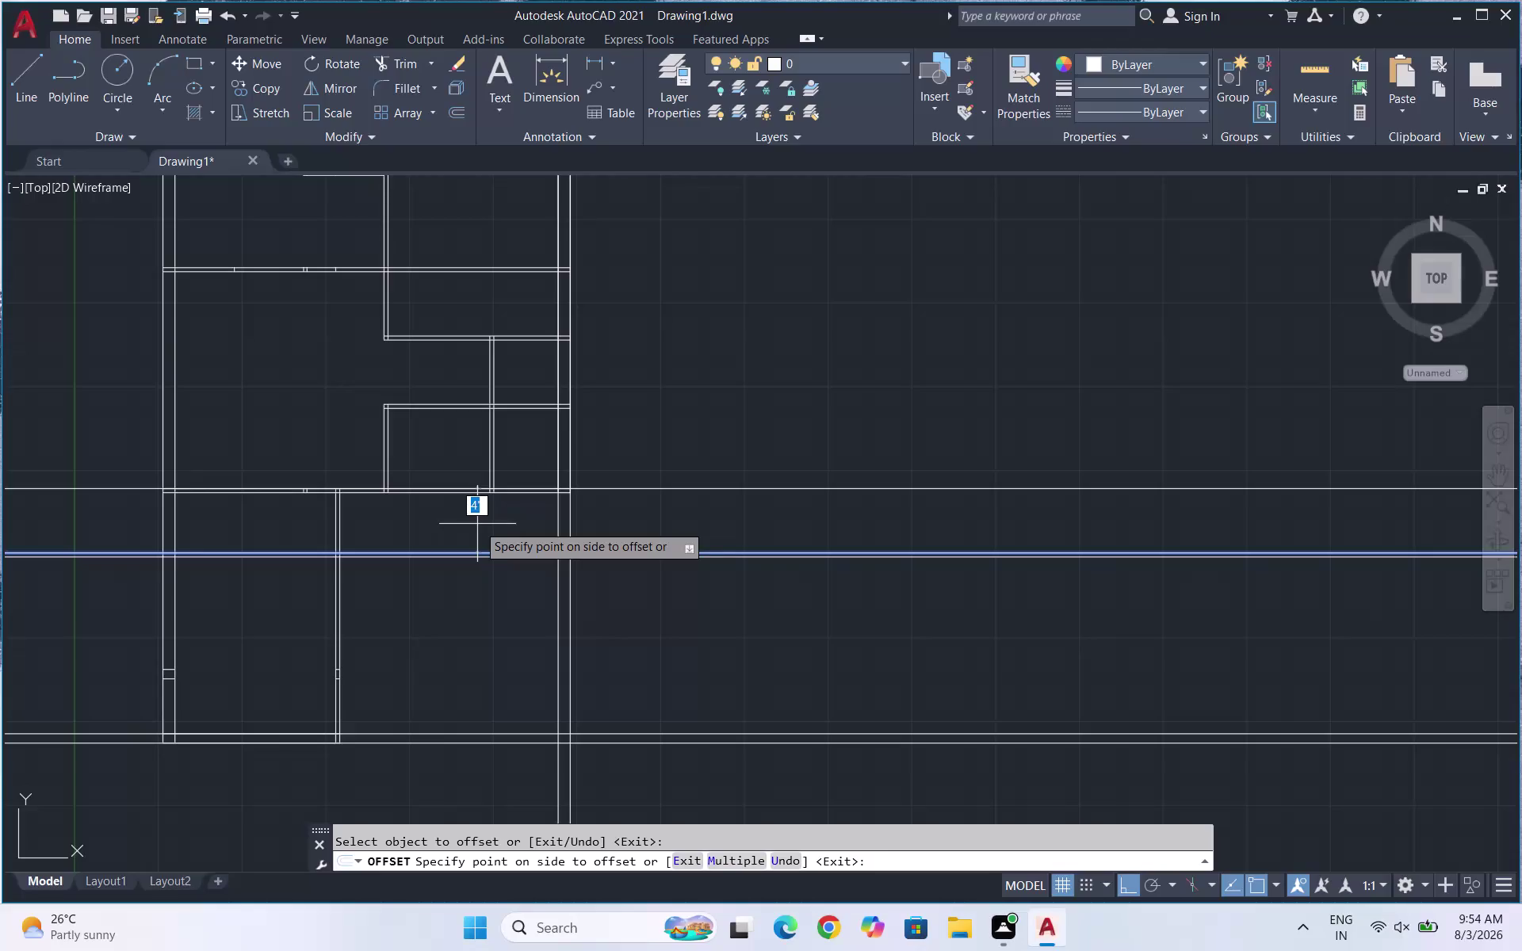
Place the offset copy of the lower horizontal line and end that offset.
click(477, 524)
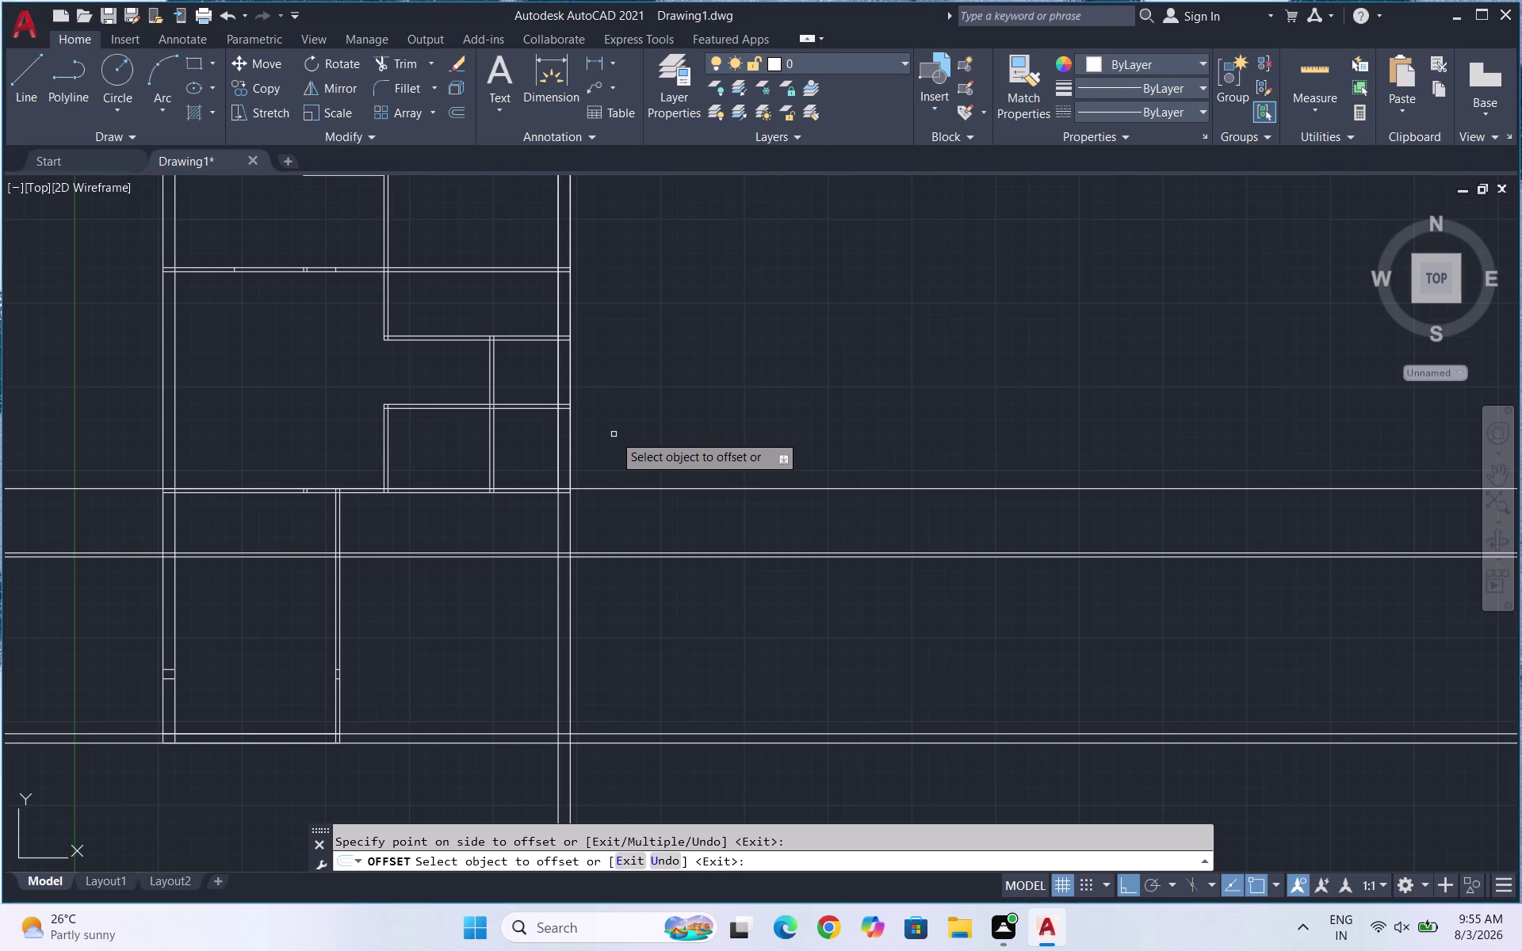
key(Escape)
key(o)
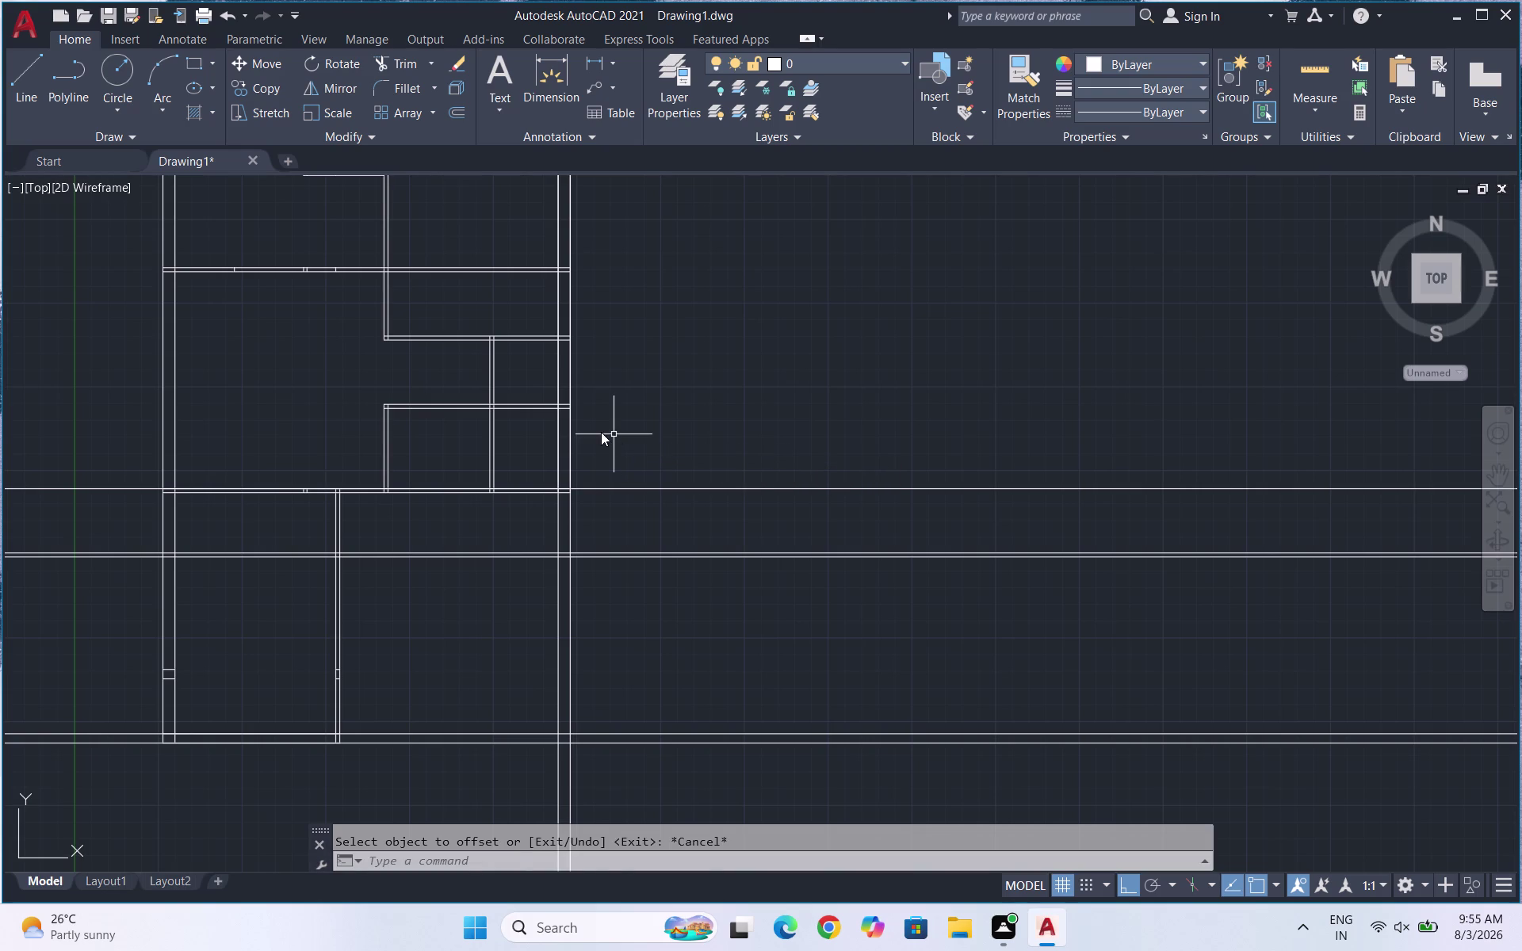
Offset the upper long horizontal line 3" to form a double wall line.
key(Return)
key(3)
key(shift+quotedbl)
key(Return)
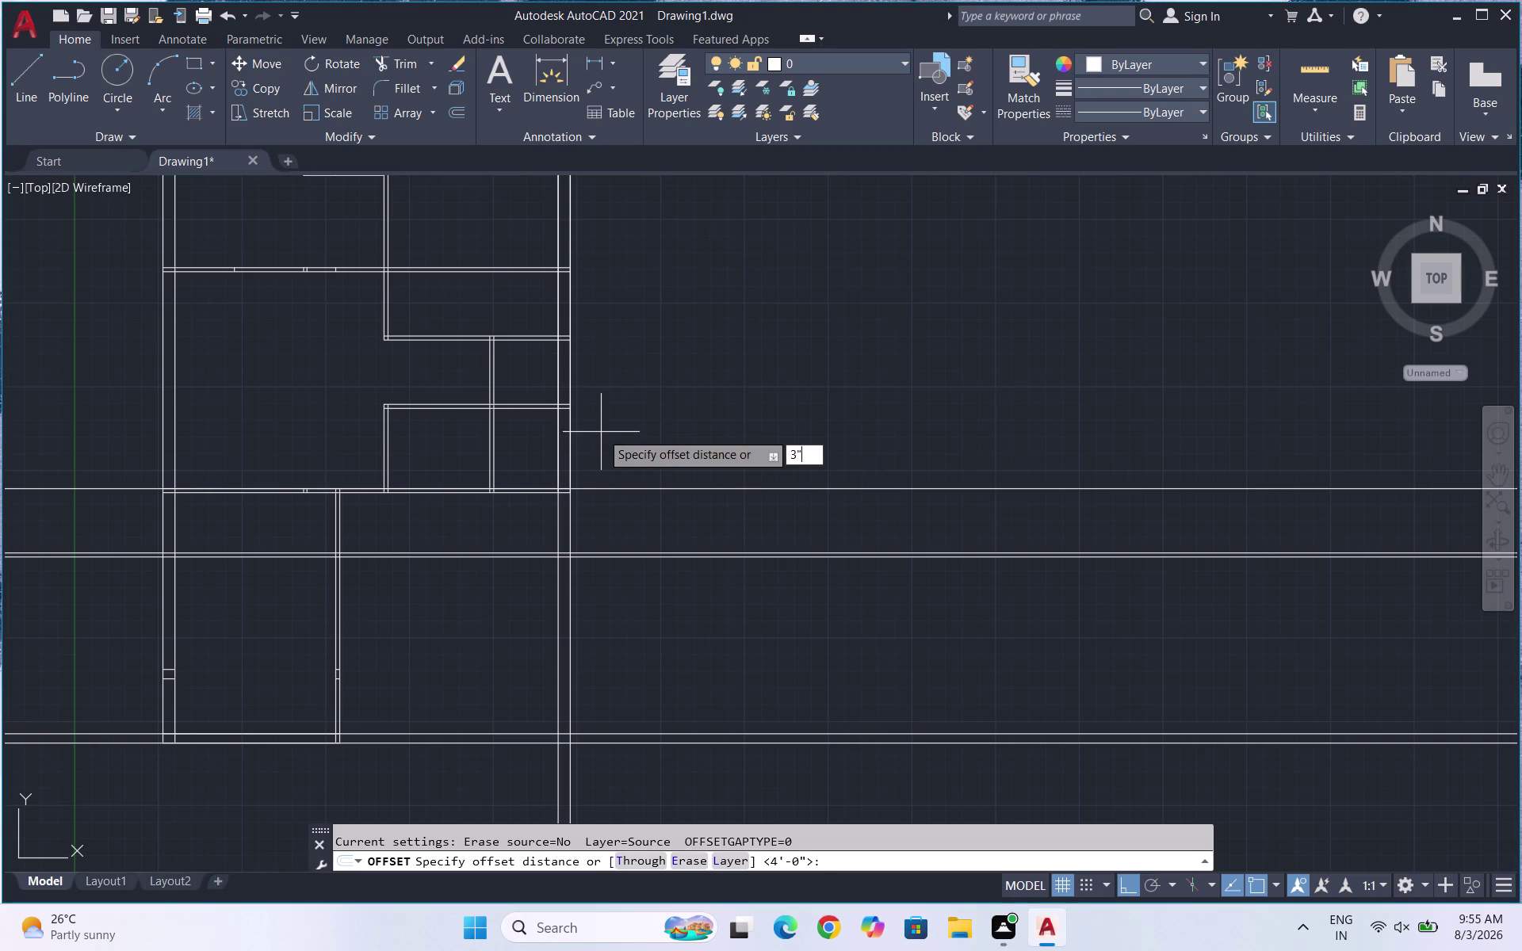
click(631, 489)
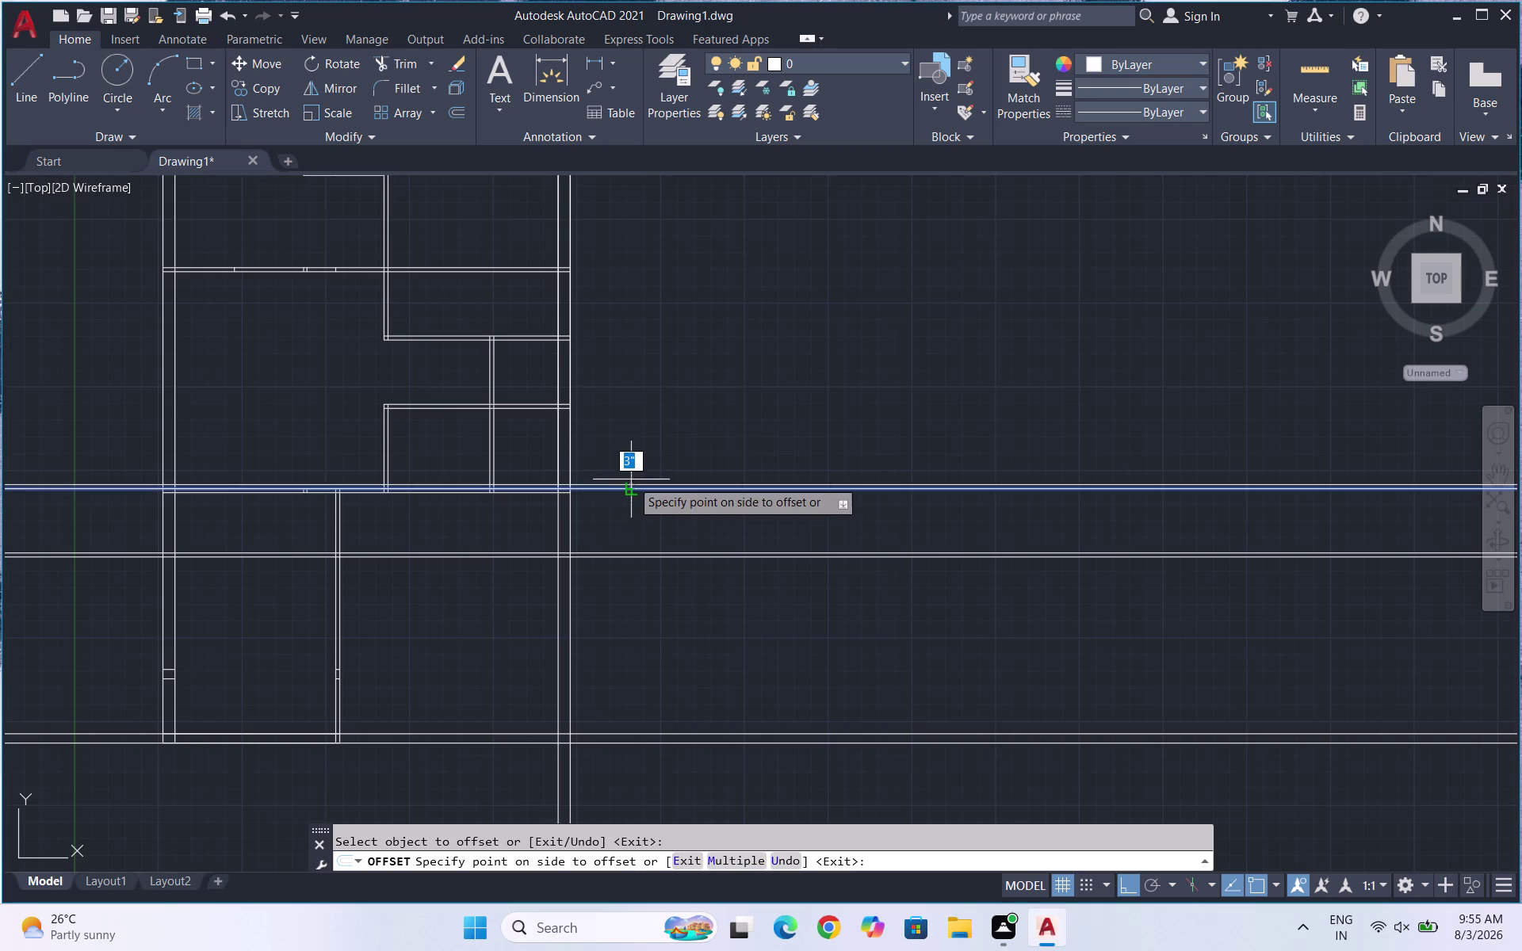
click(631, 479)
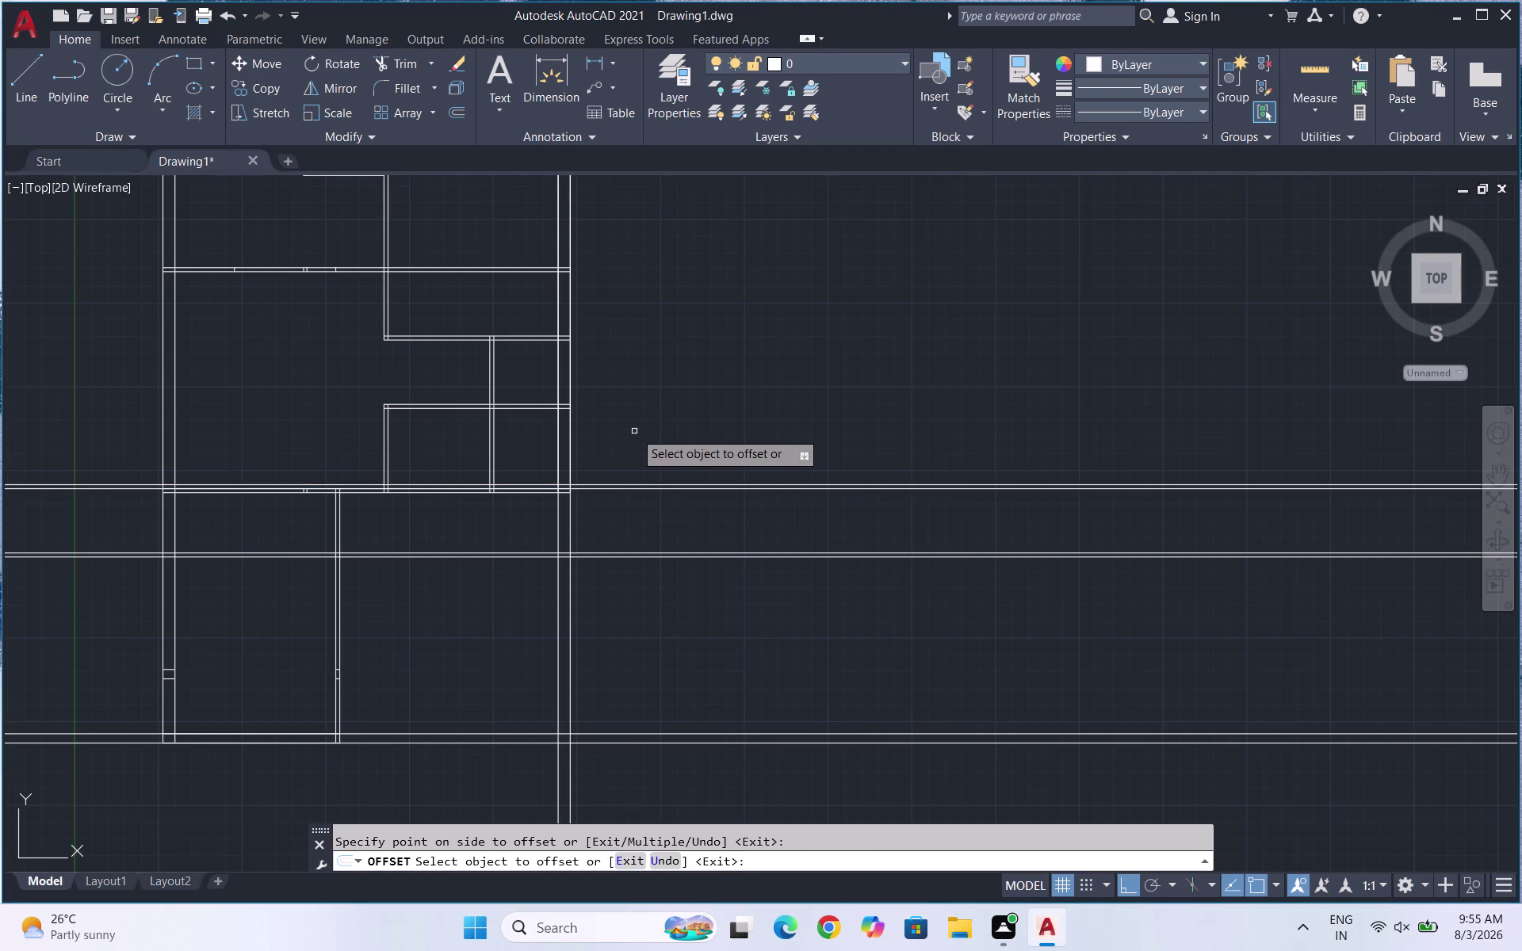
Finish offsetting and start trimming the wall lines with TR.
key(Escape)
text(T)
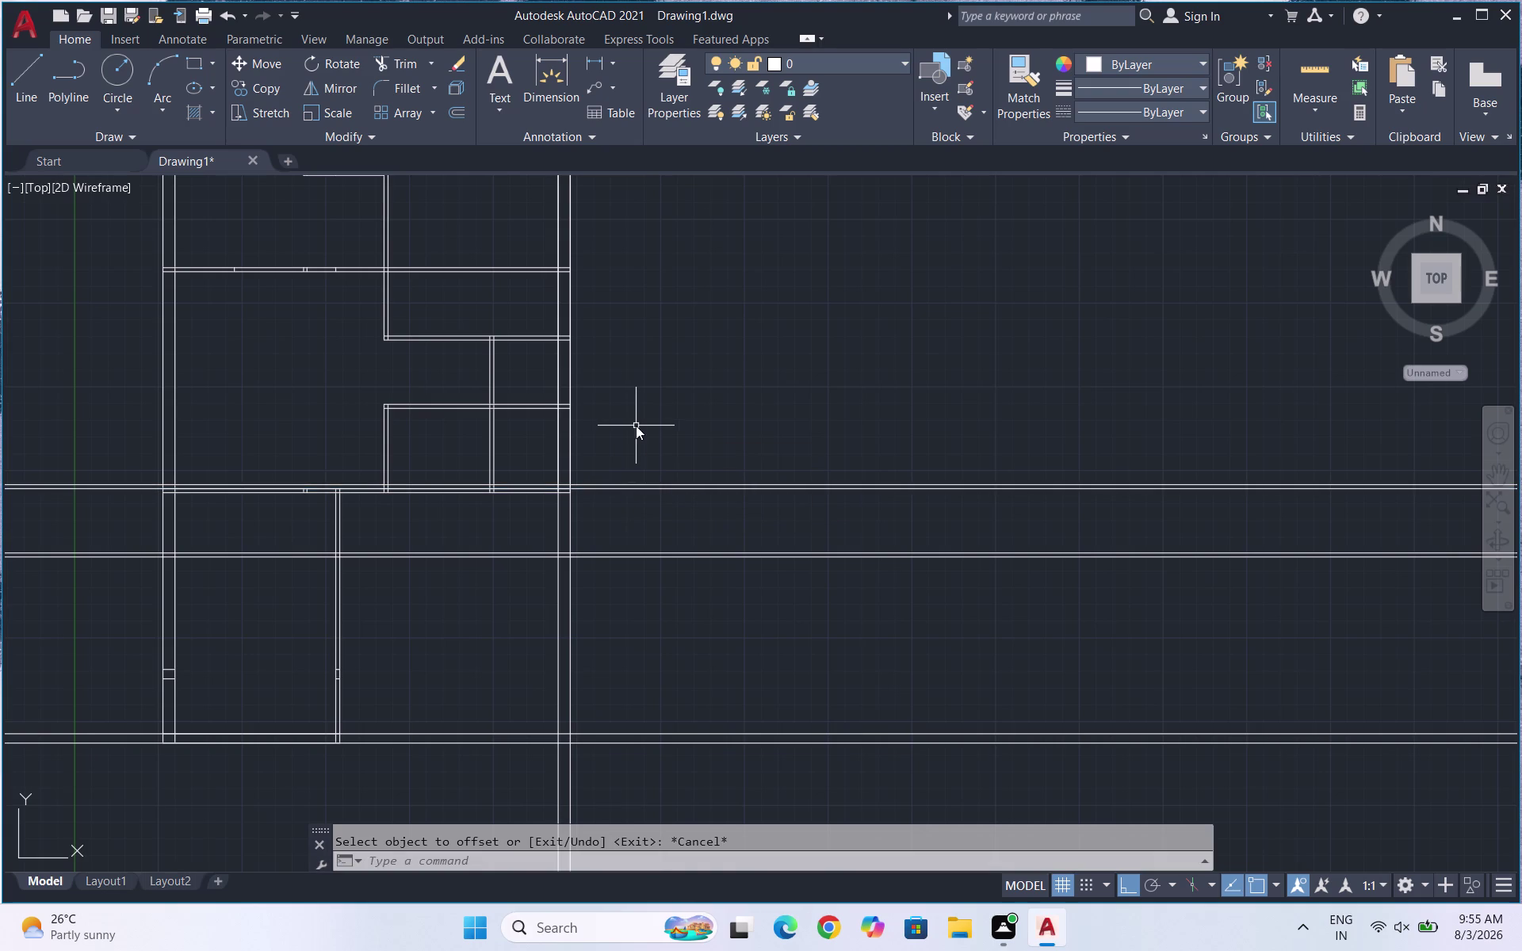
text(R)
key(Return)
Trim the wall lines in the left room, inner junction and left wall stub.
key(Return)
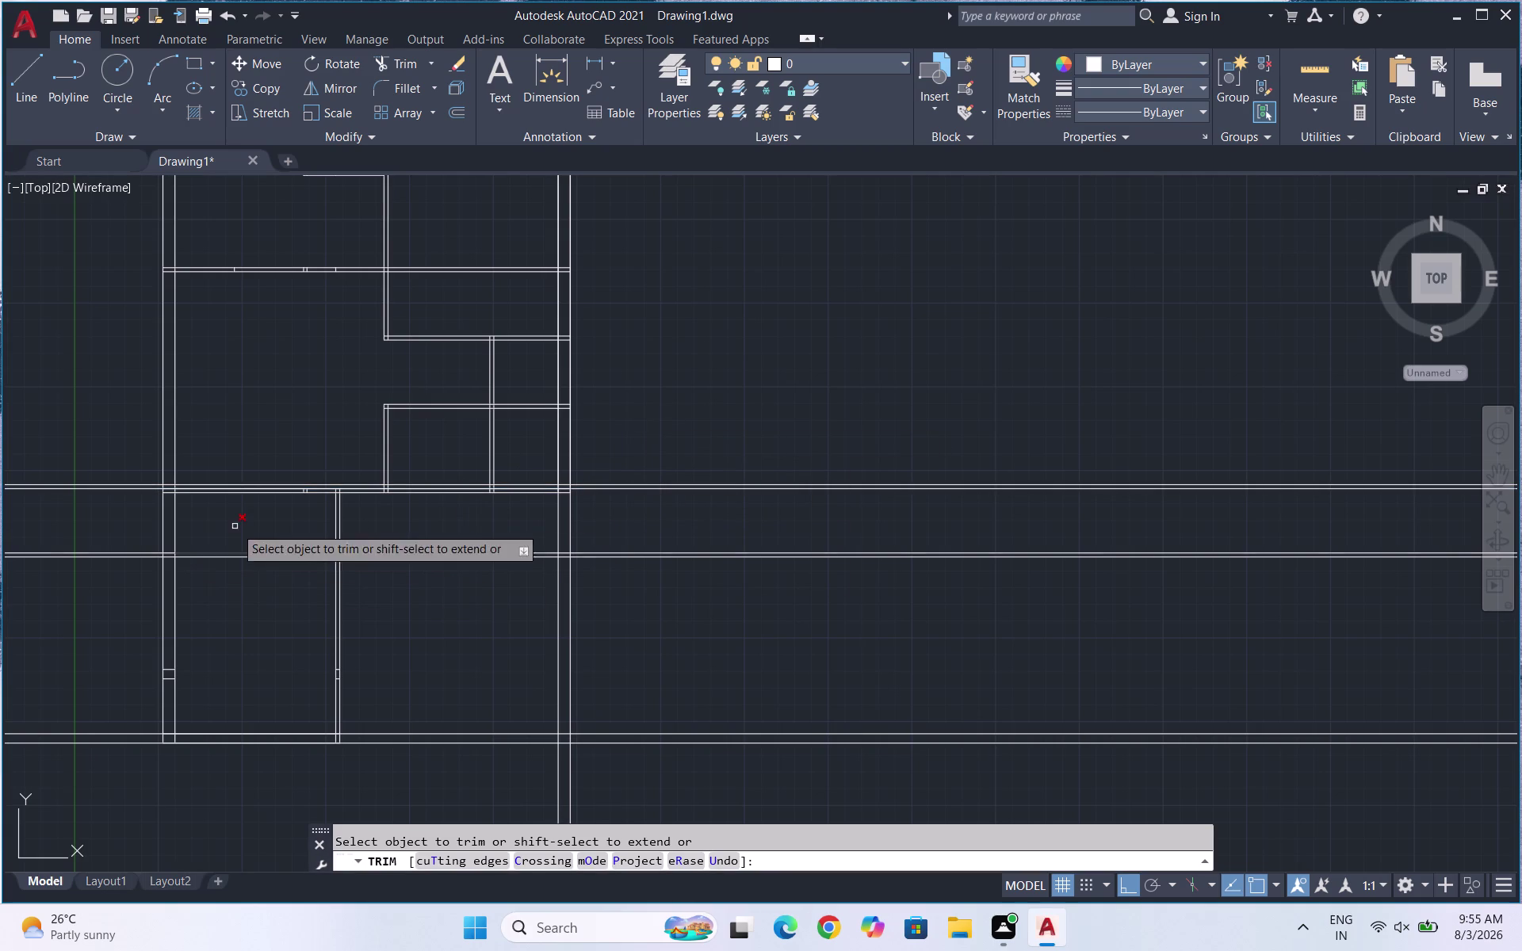
drag(252, 518, 256, 457)
drag(256, 456, 267, 482)
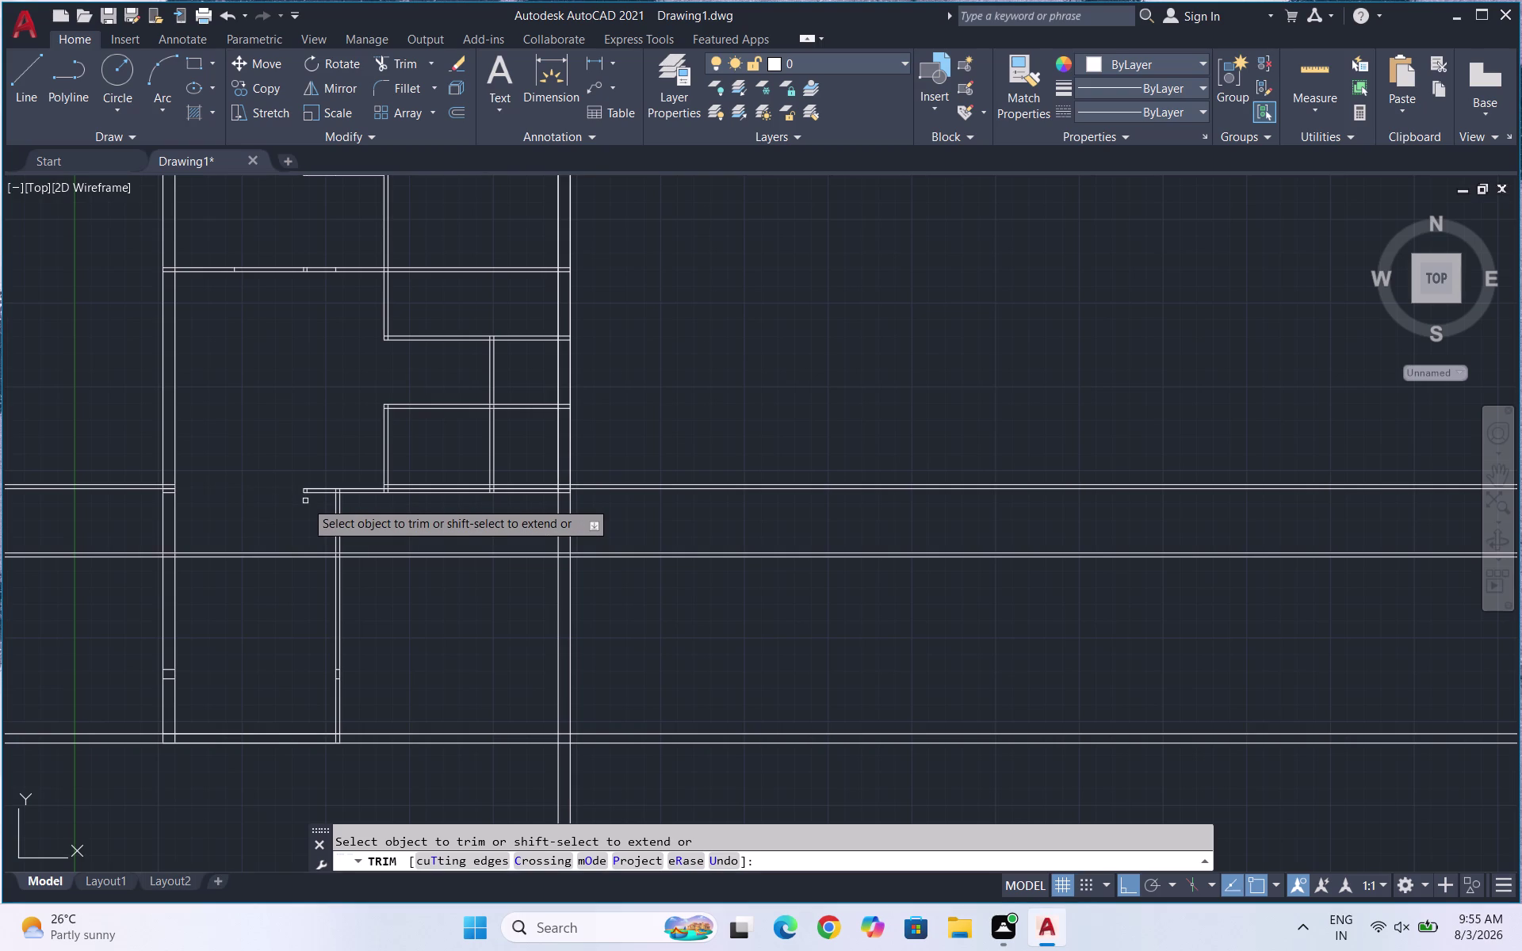
drag(314, 498, 298, 496)
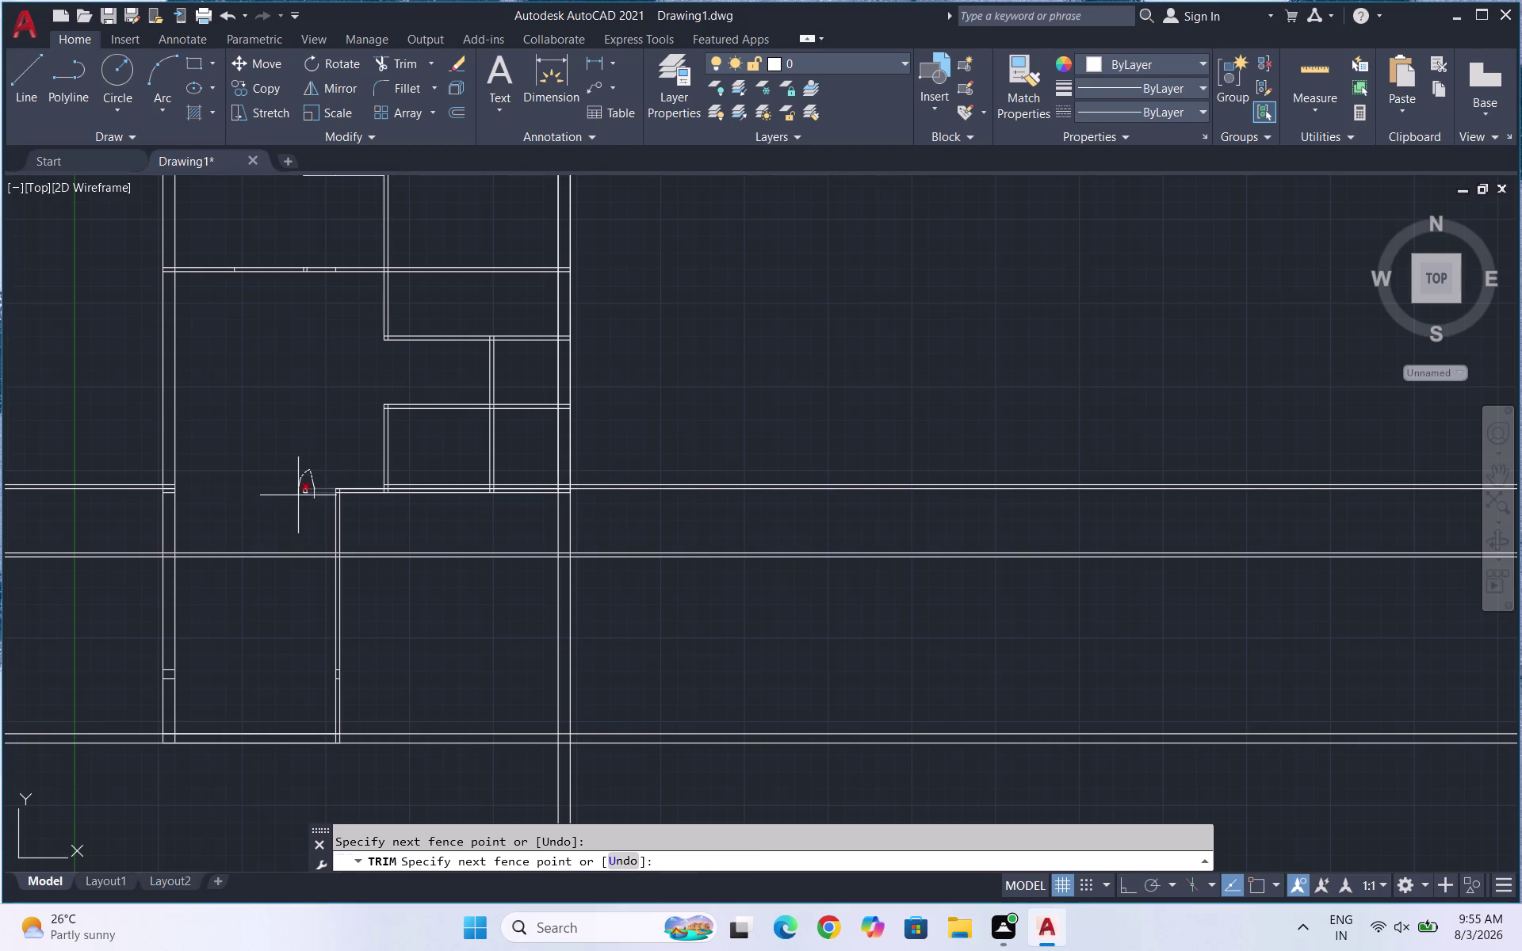
drag(298, 496, 300, 469)
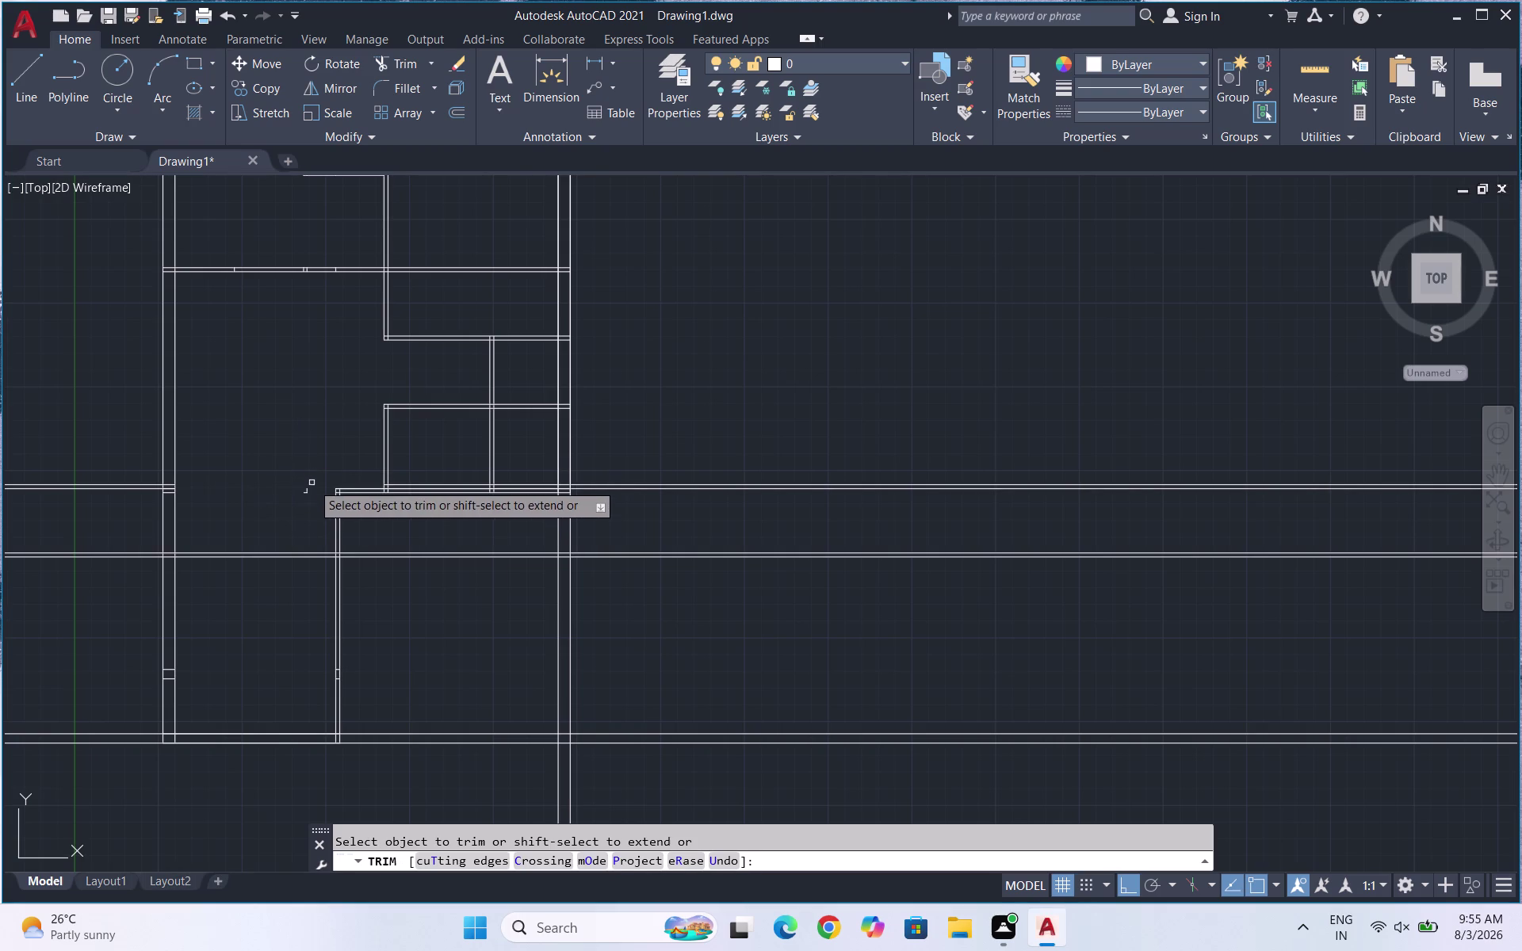
click(308, 489)
click(303, 499)
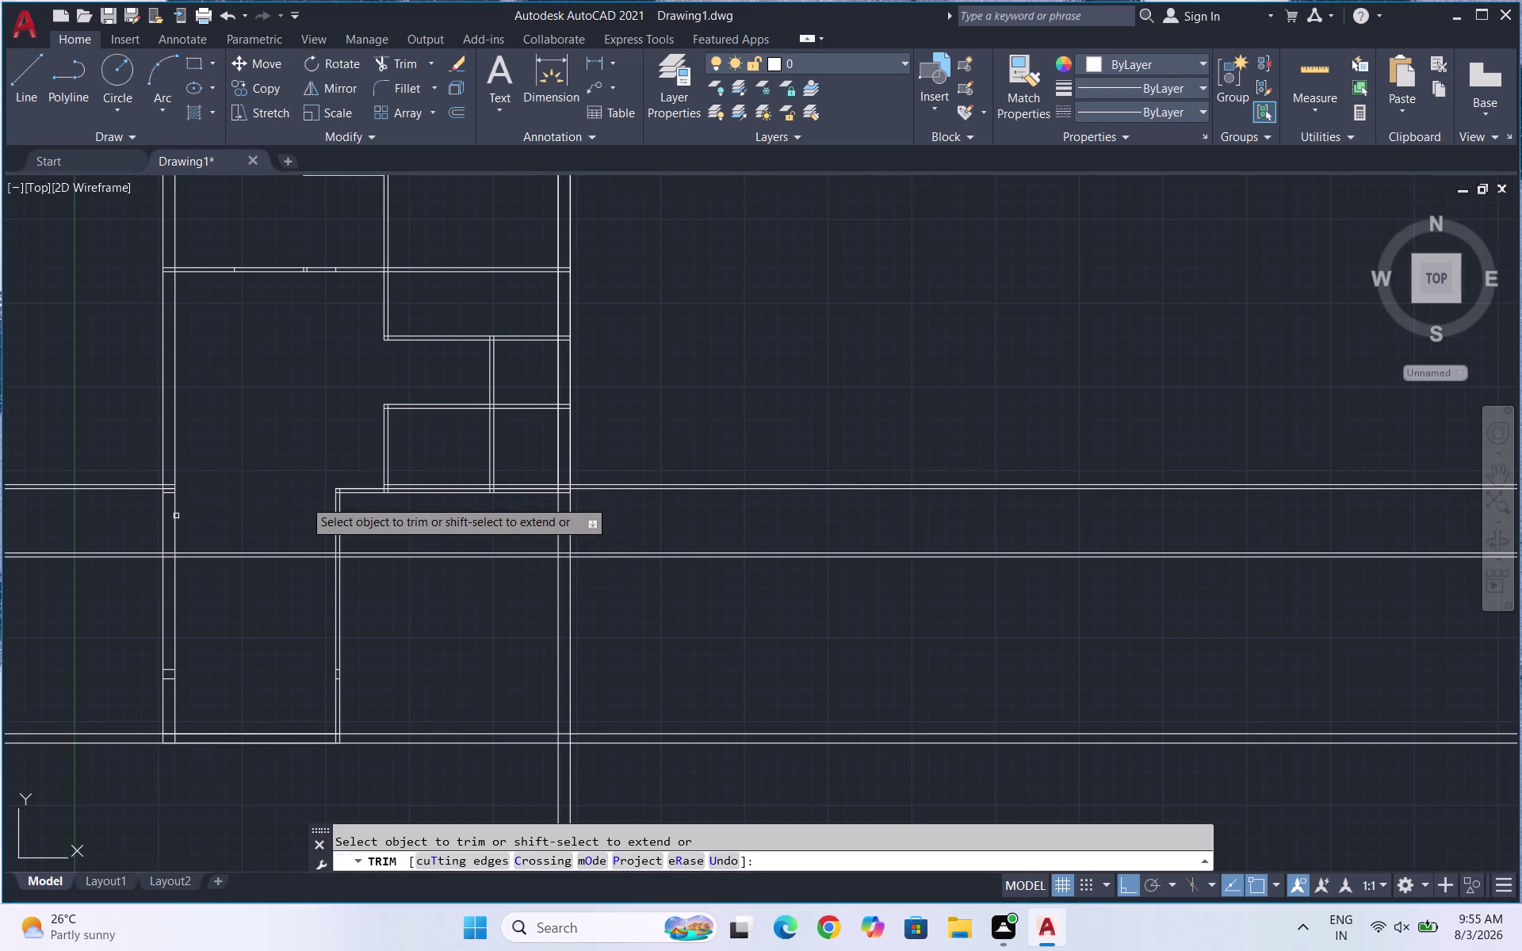
drag(98, 443, 61, 753)
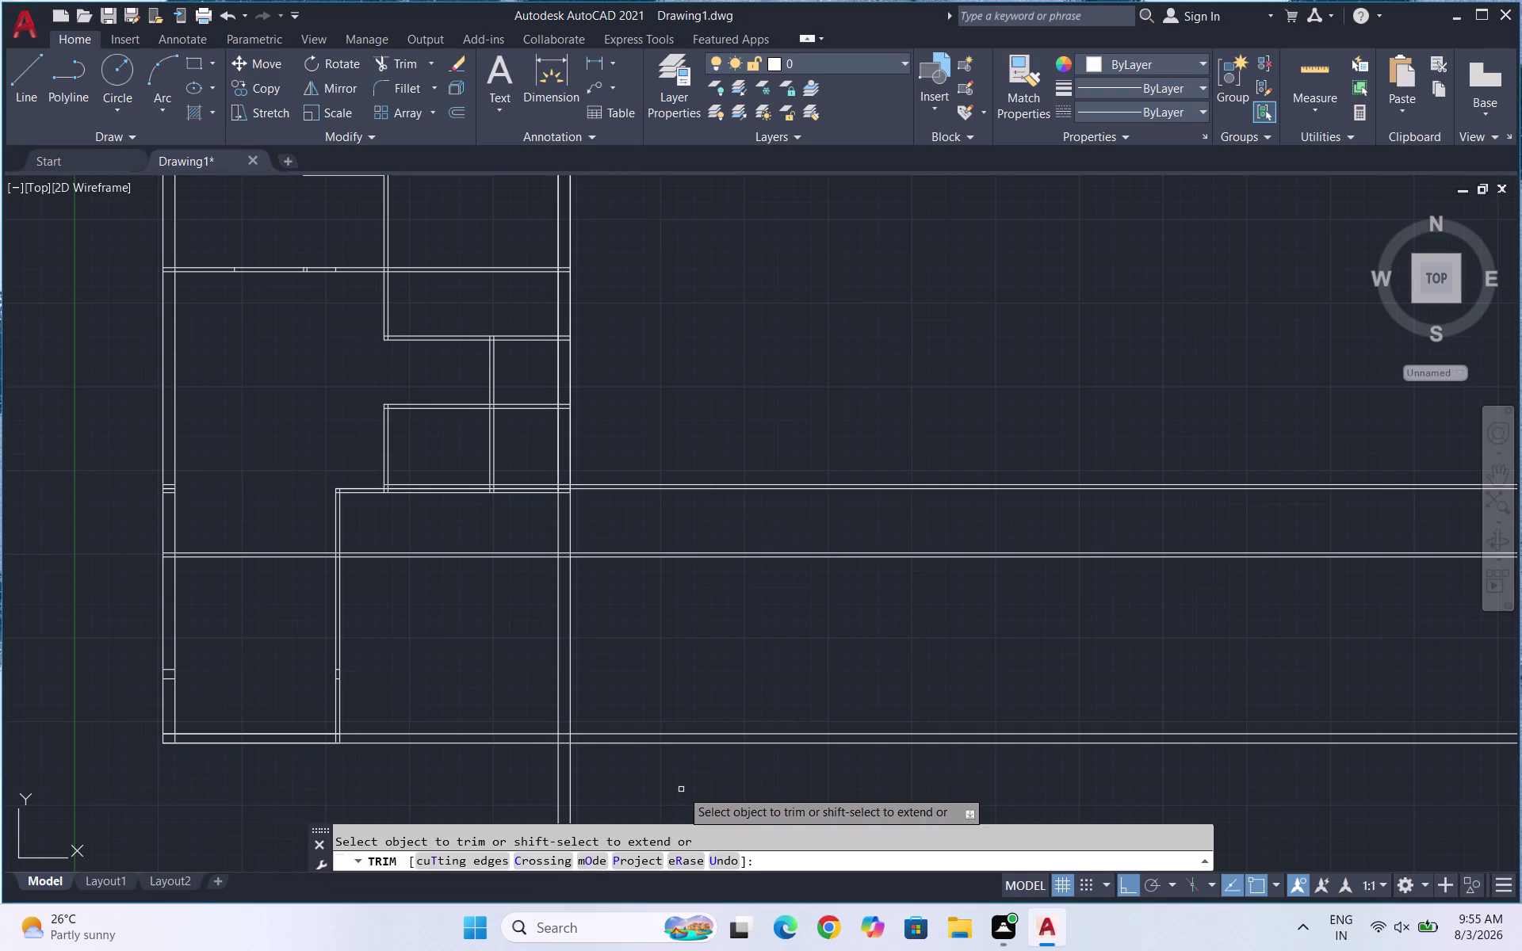
Trim lines past the plan's right side, open the middle wall, and clean the top-right junction.
drag(673, 756, 755, 248)
drag(654, 753, 246, 788)
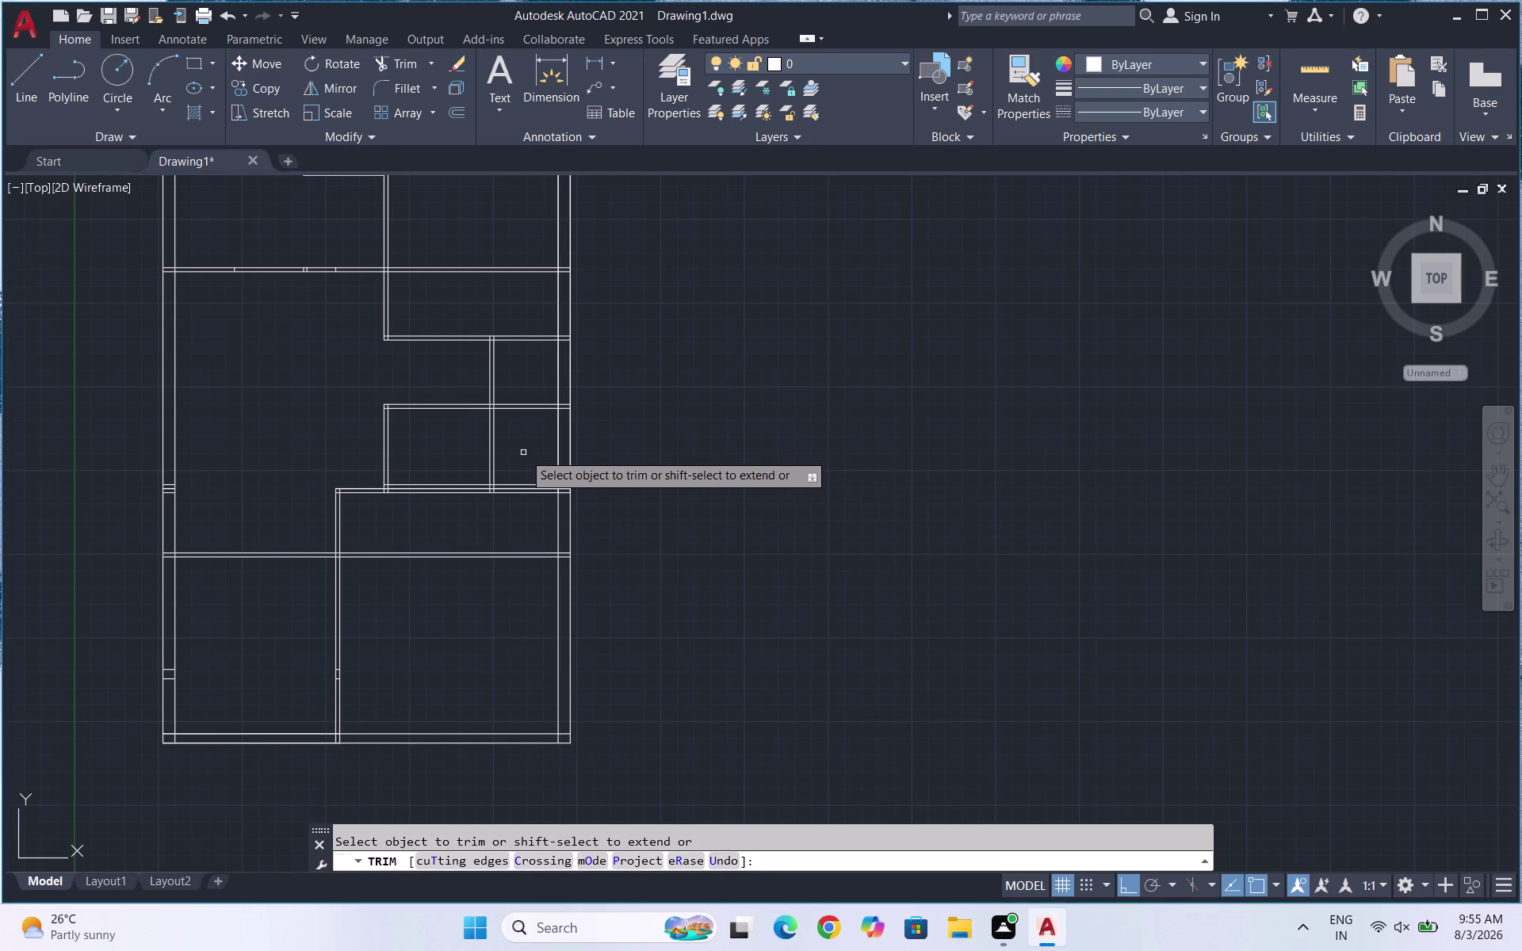
drag(513, 440, 471, 437)
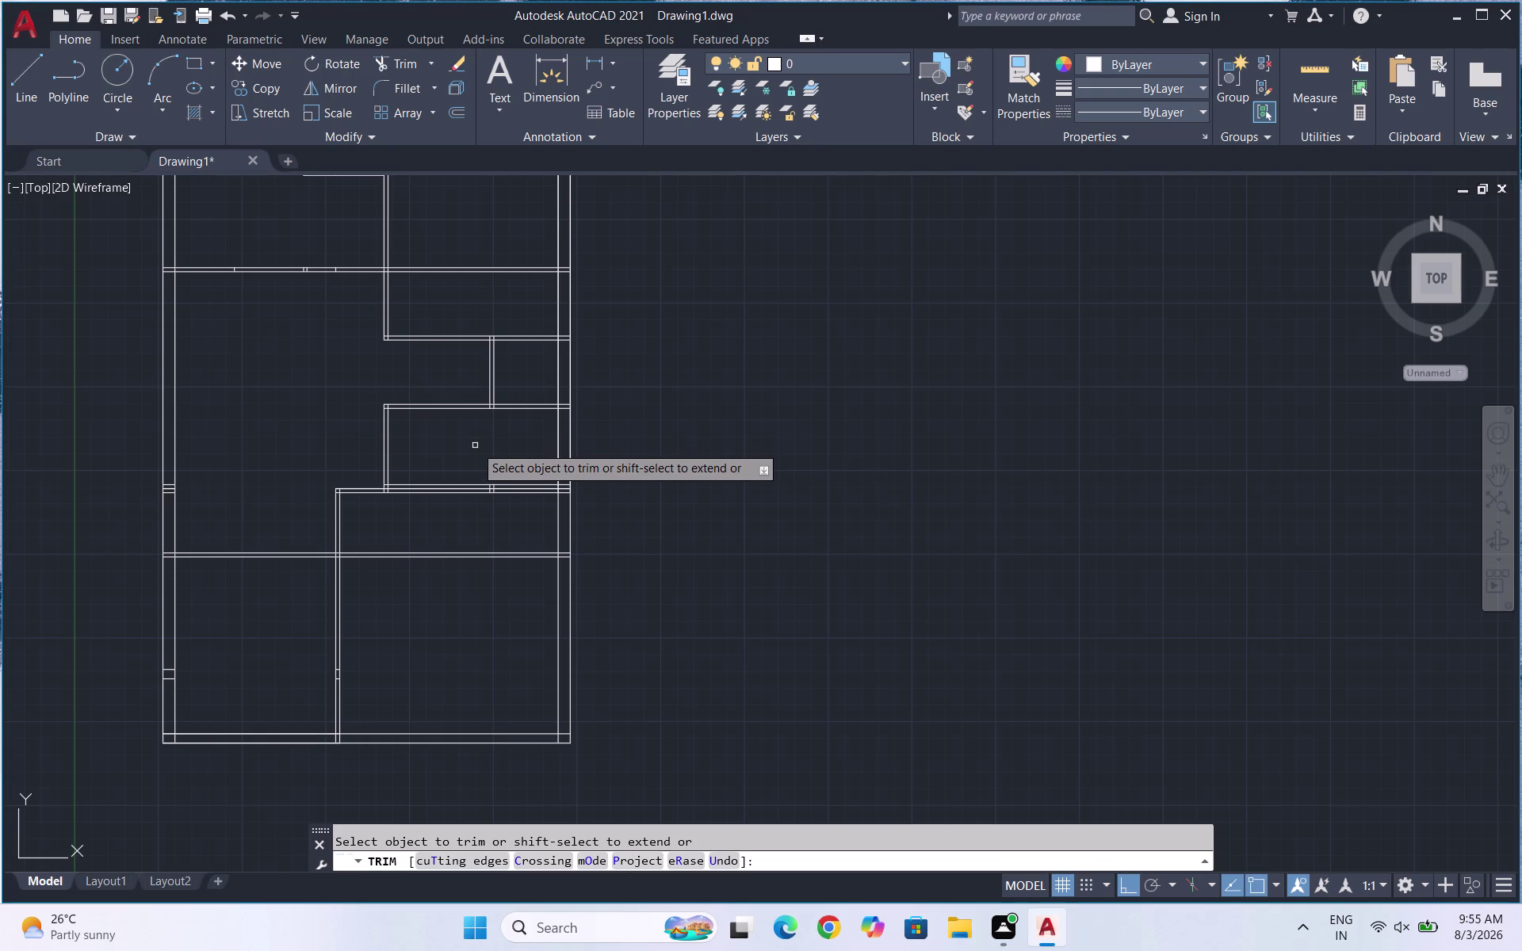
drag(563, 261, 565, 279)
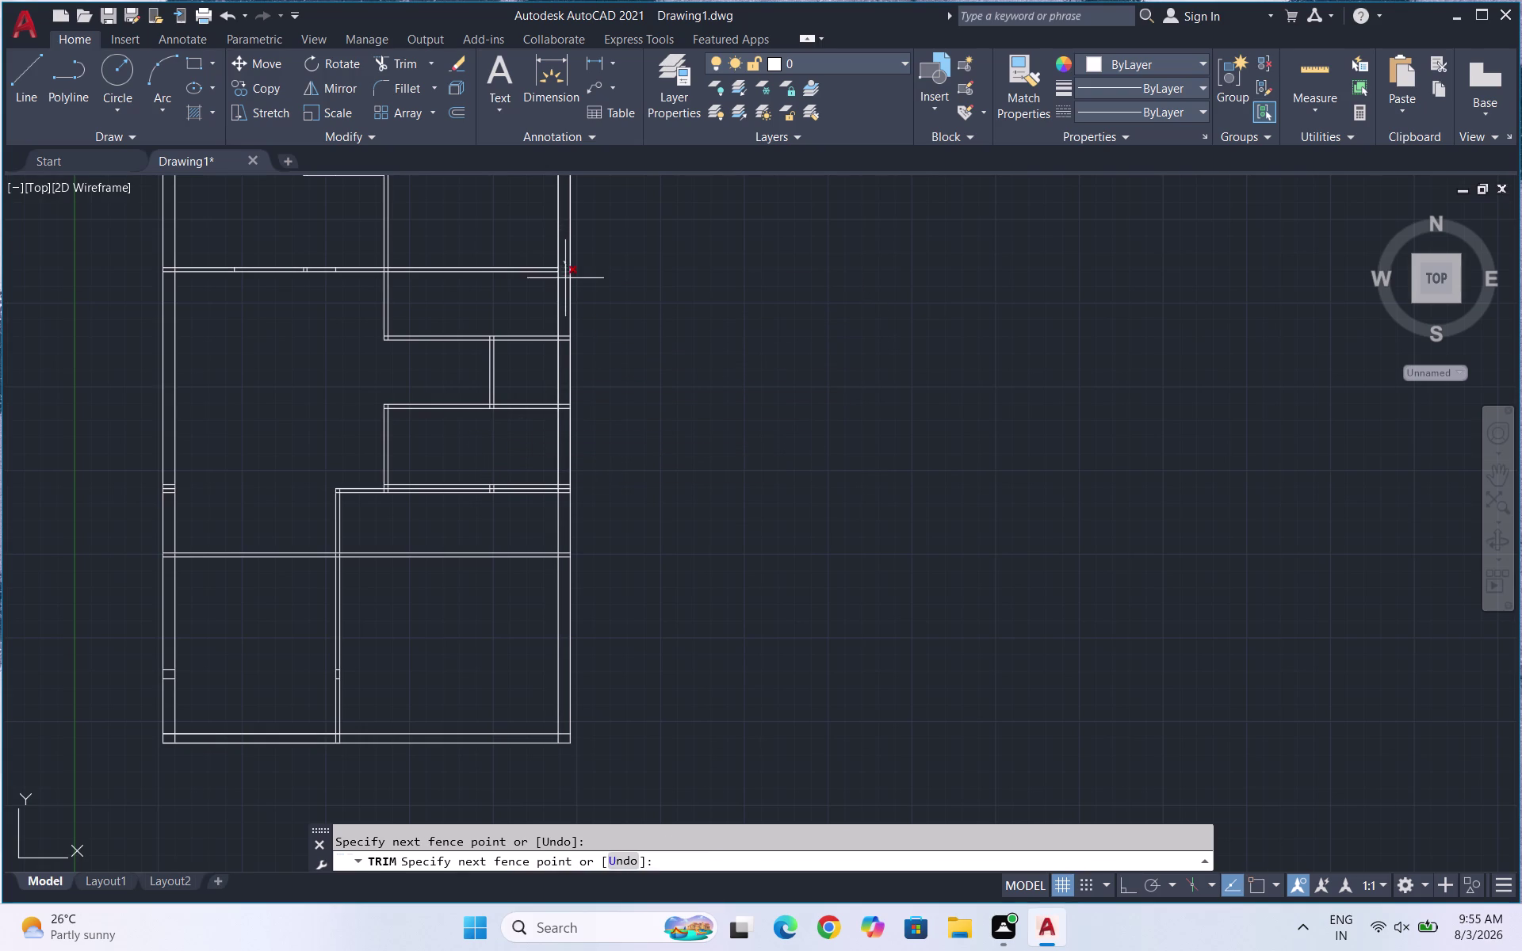
drag(565, 279, 564, 347)
drag(565, 347, 562, 470)
drag(562, 470, 565, 509)
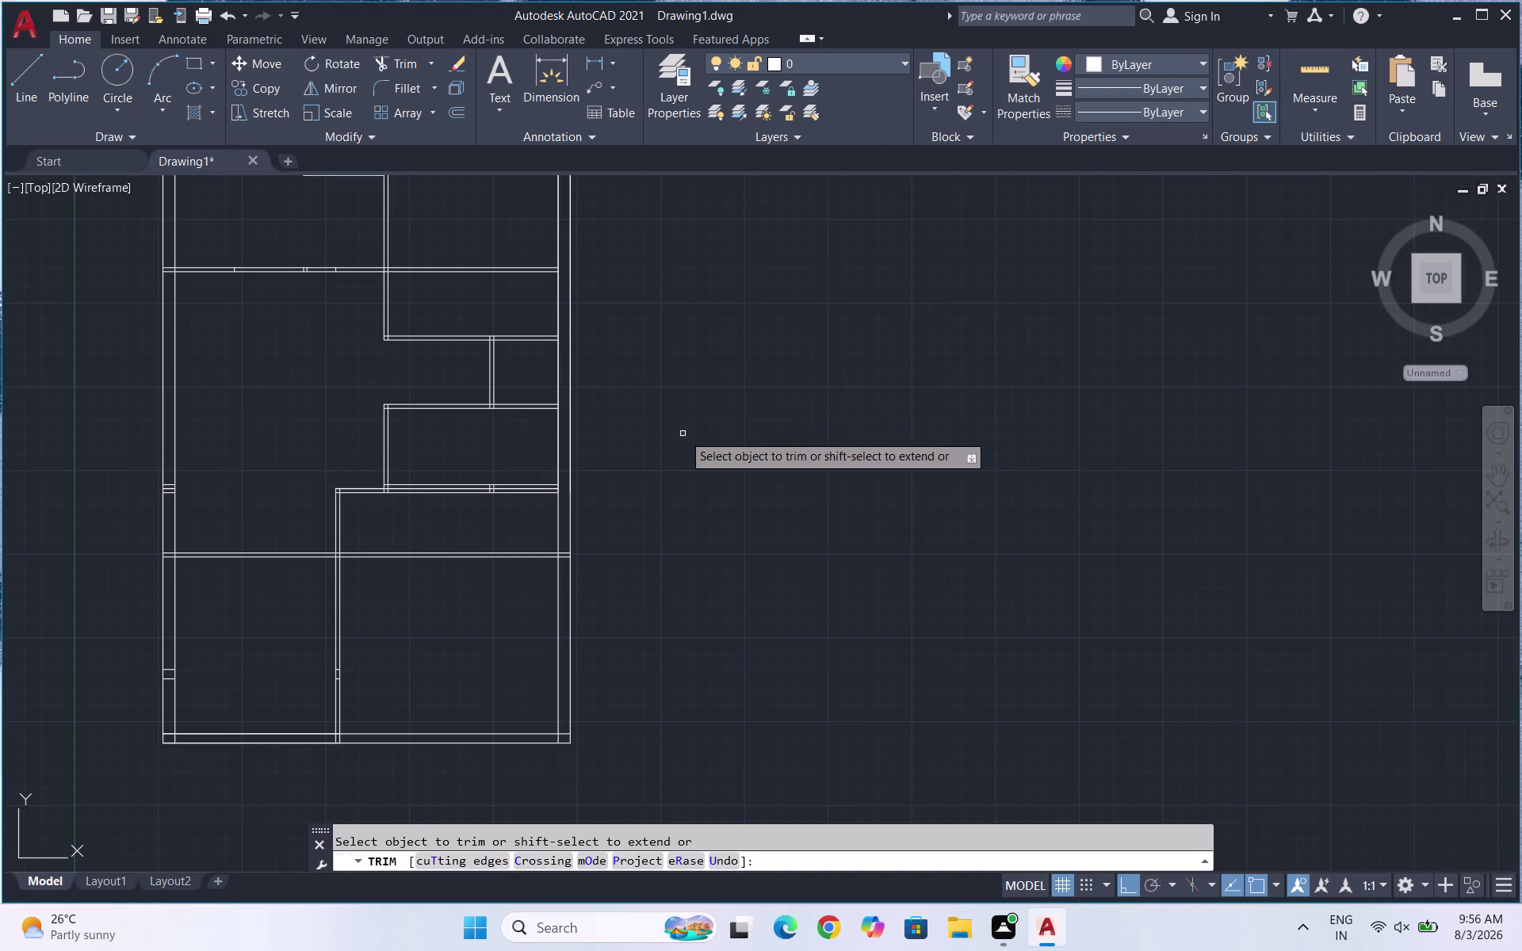
key(Escape)
key(Escape)
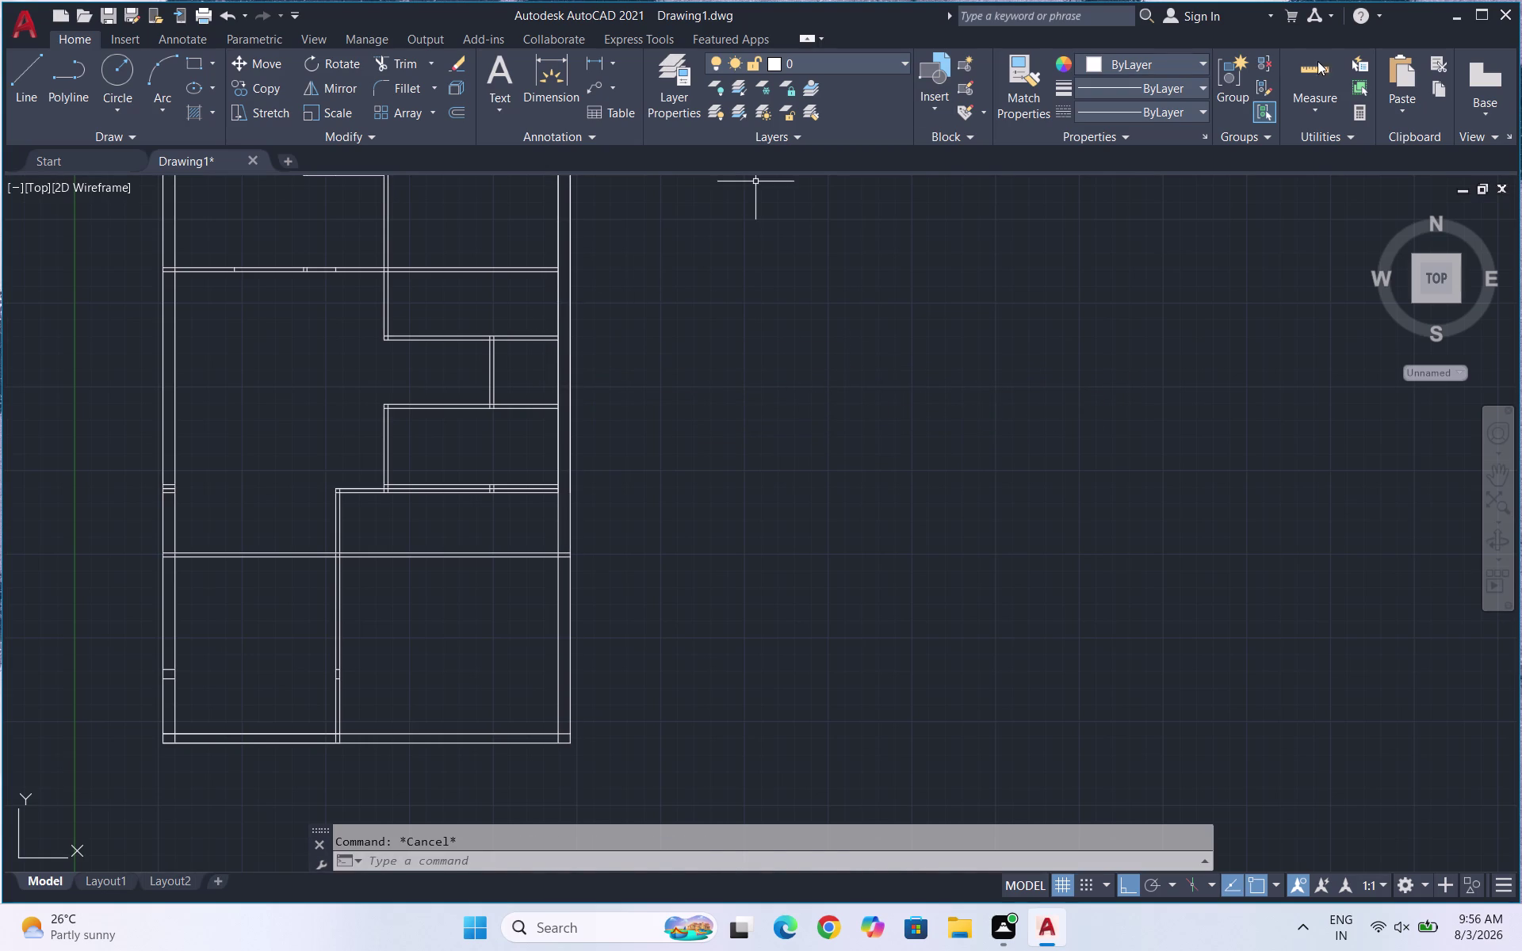
Quick-measure a room, showing 10'-7" by 4'.
click(1312, 79)
scroll(up, 3)
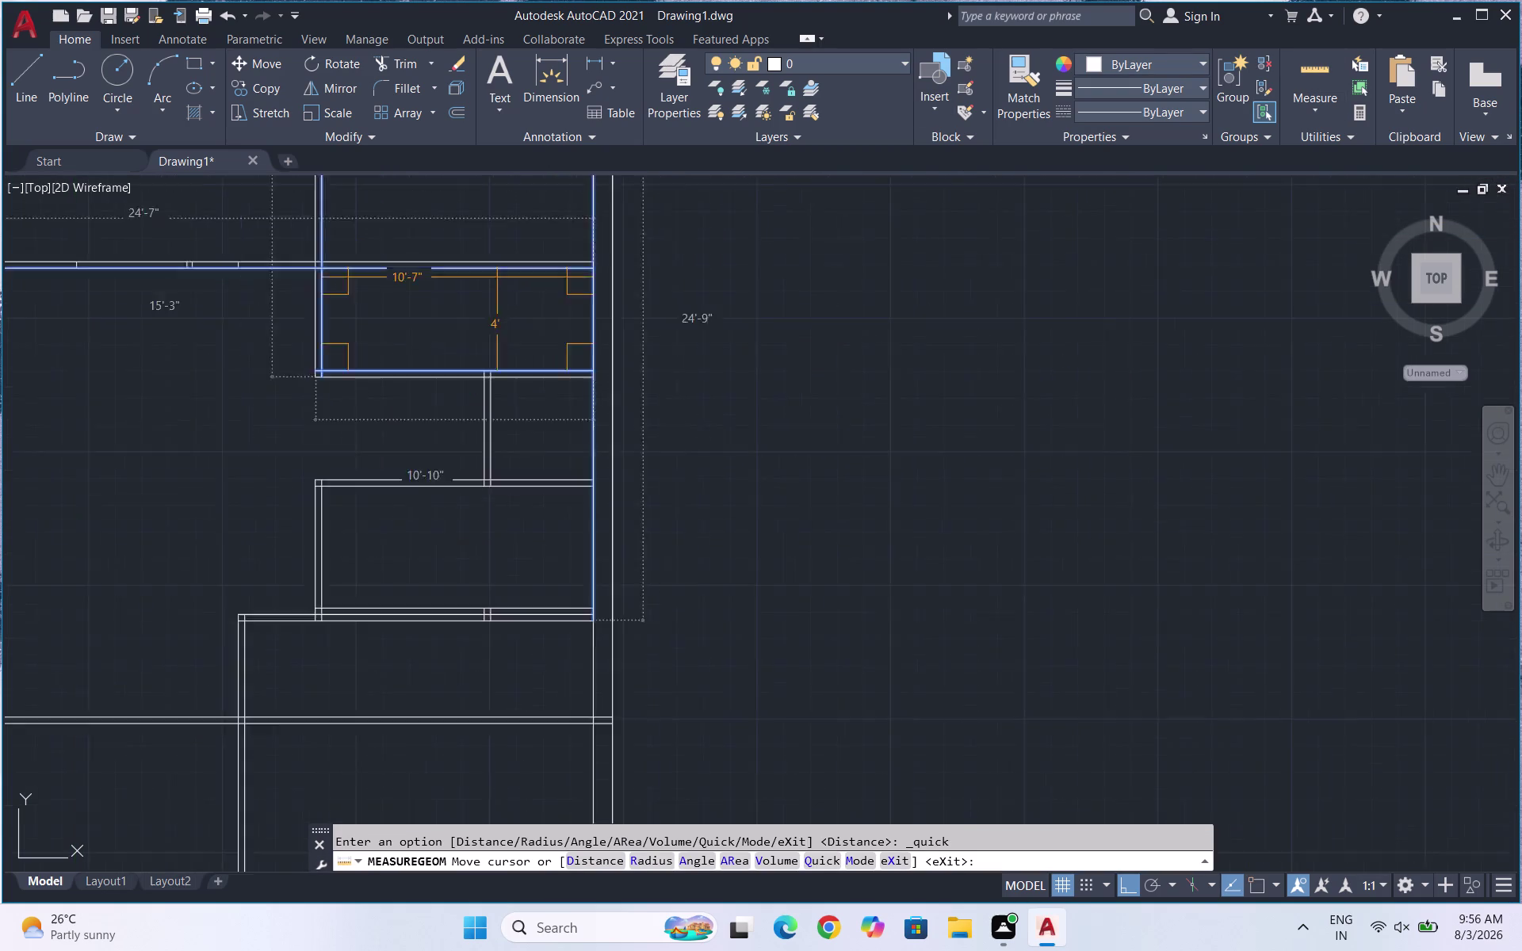
scroll(up, 3)
scroll(down, 3)
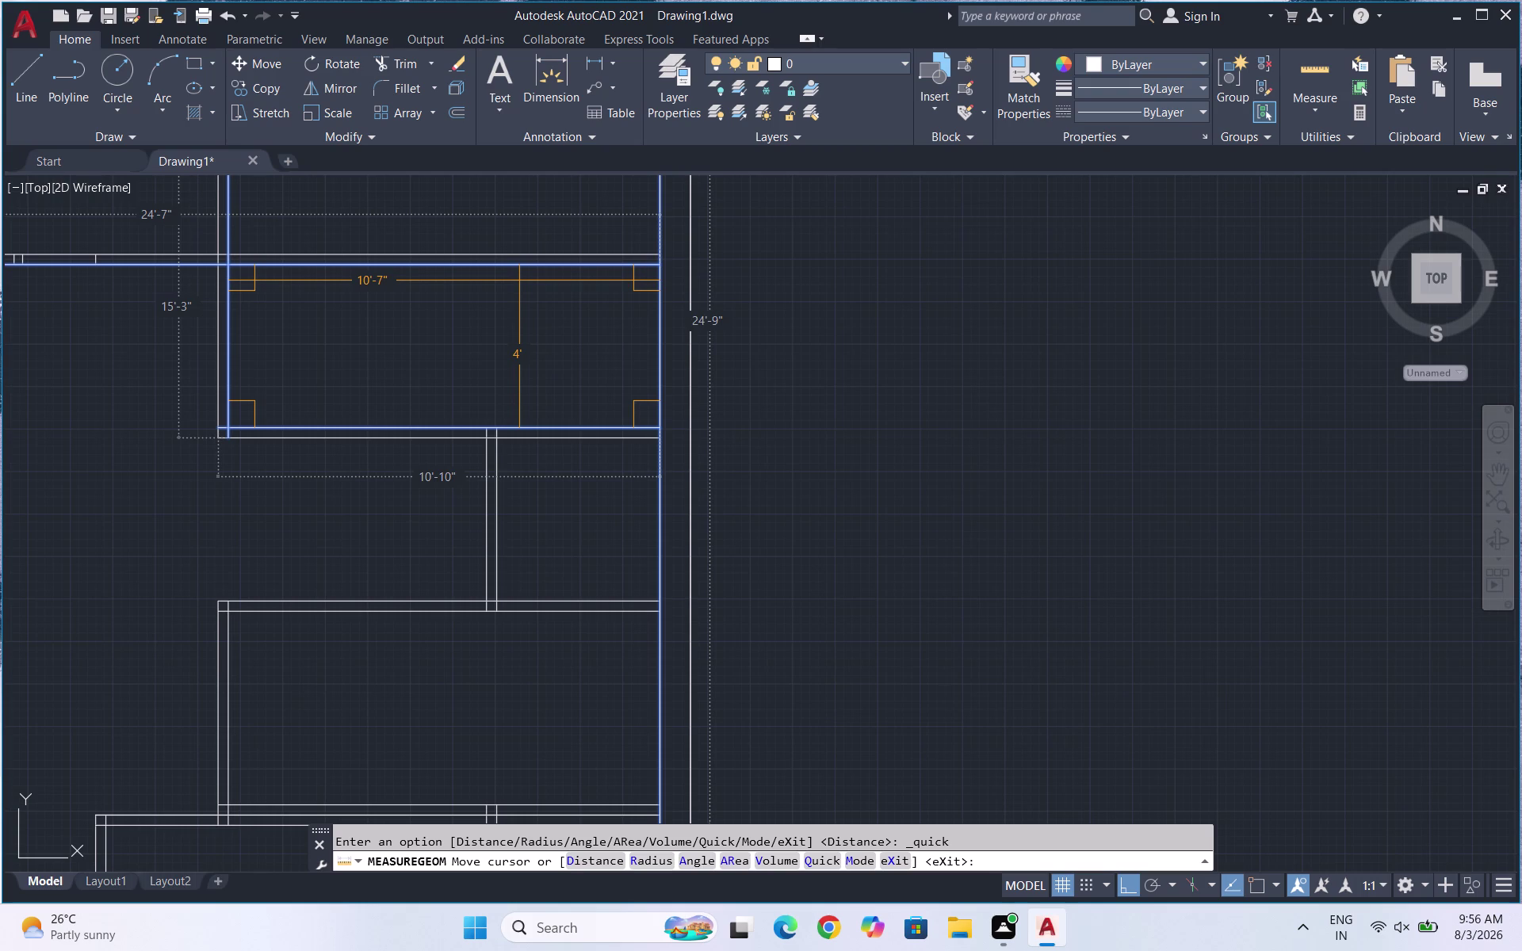